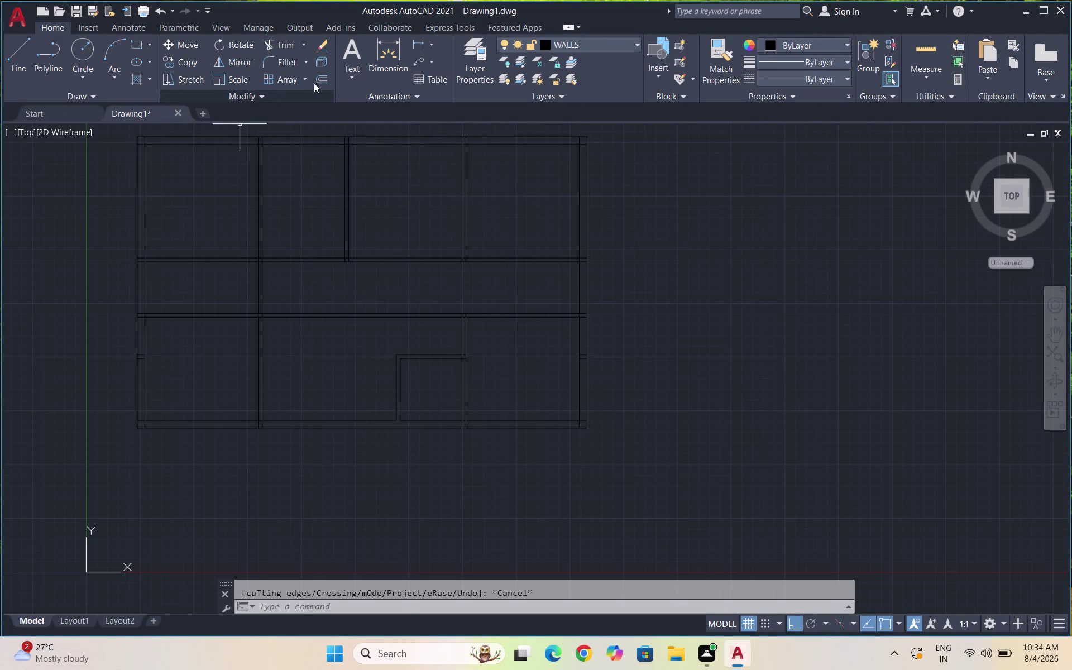
Open the Layer Properties Manager to view the drawing's ten layers, with WALLS current.
click(477, 76)
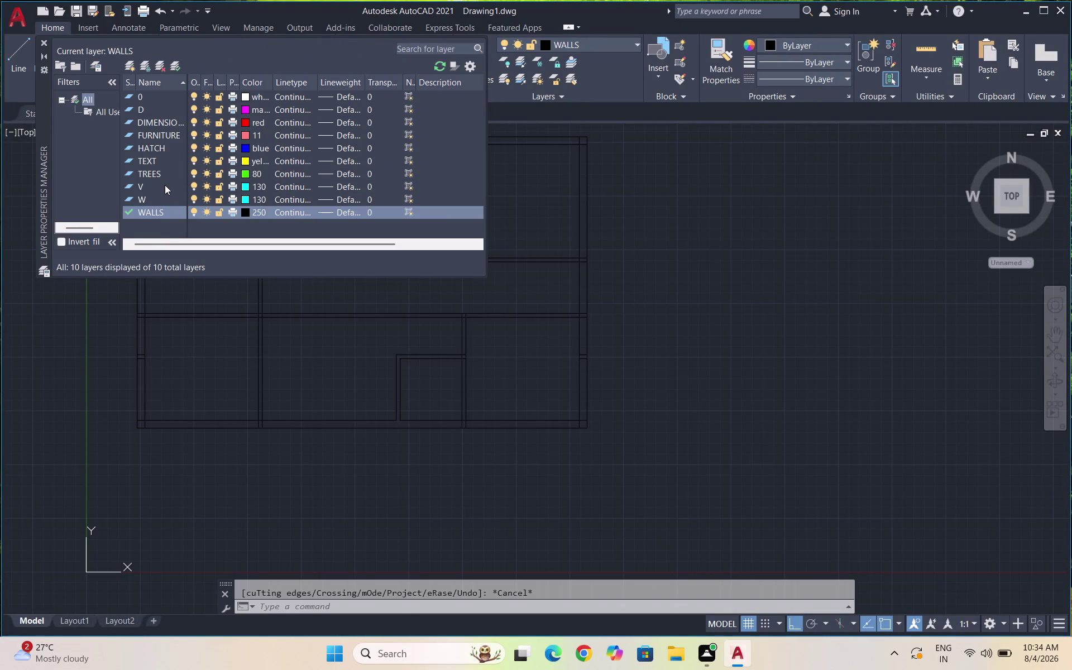
Select layer D and delete it from the drawing.
click(159, 105)
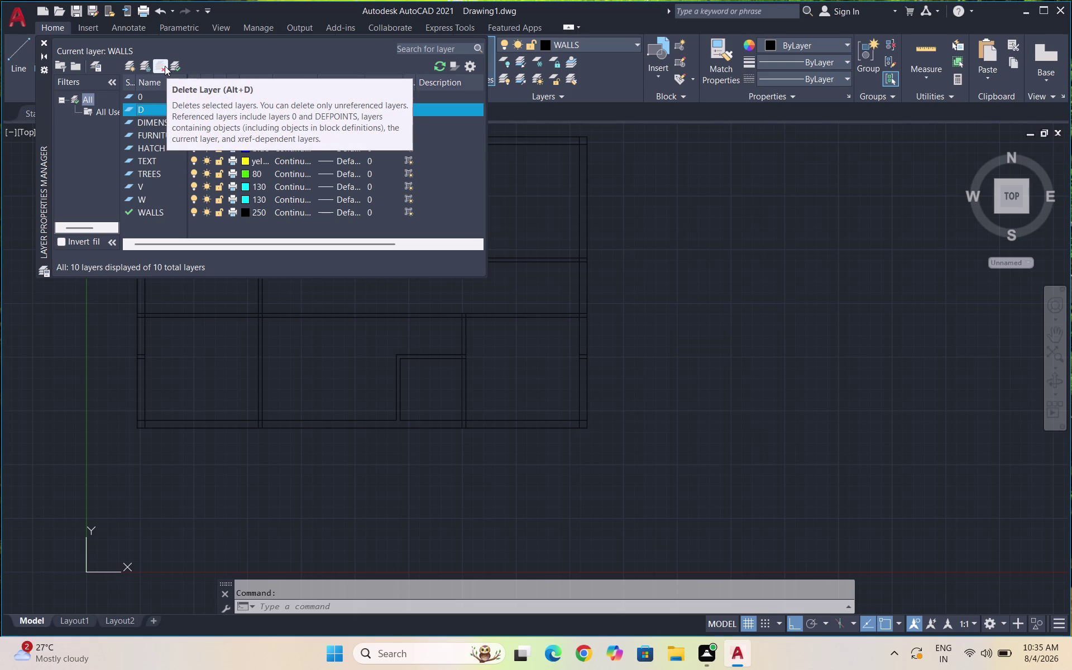
click(44, 45)
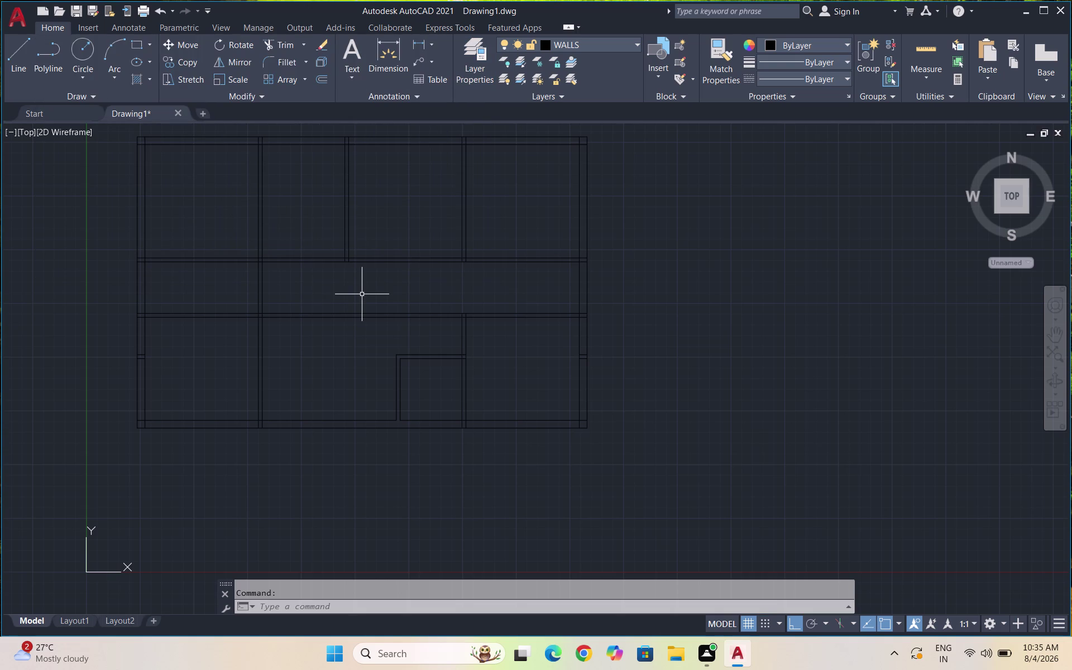
Start OFFSET at the 0'-5" default, then quick-measure the wall spans (11', 5', 28'-3", 43'-8").
key(Escape)
key(o)
key(Return)
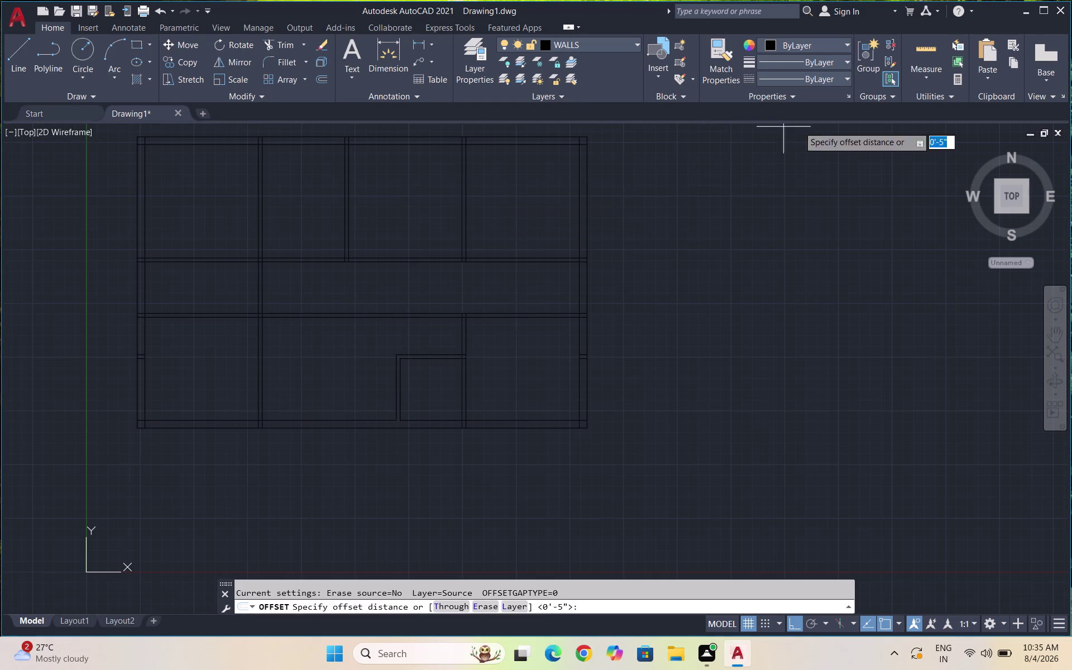
click(928, 59)
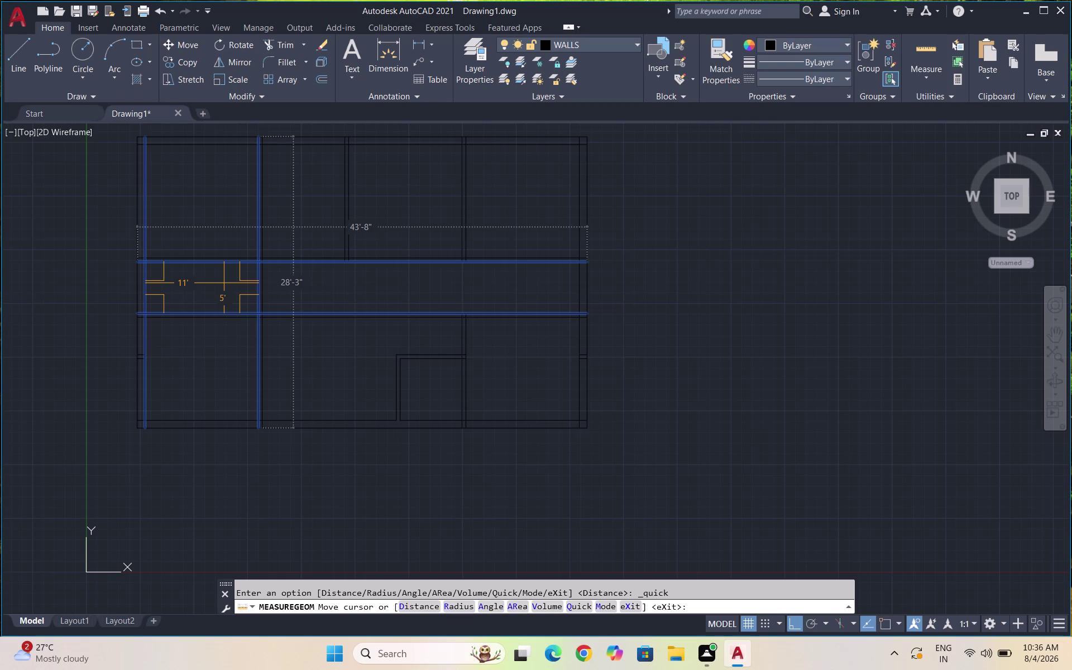
Cancel the quick measurement and restart OFFSET with the 5-inch default distance.
key(Escape)
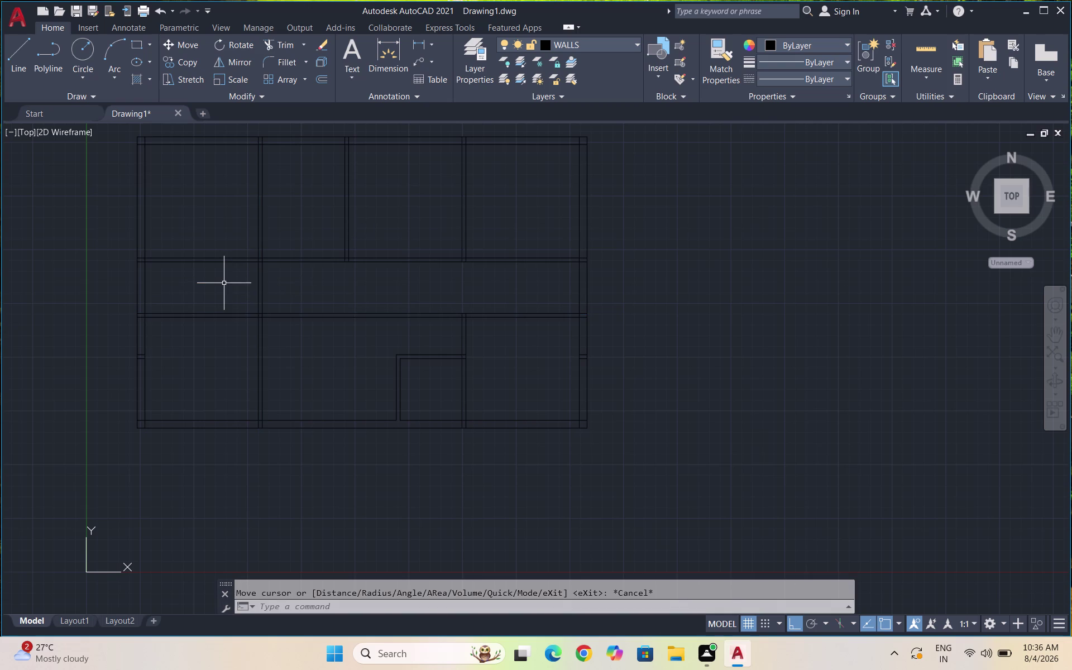
key(Escape)
key(o)
key(Return)
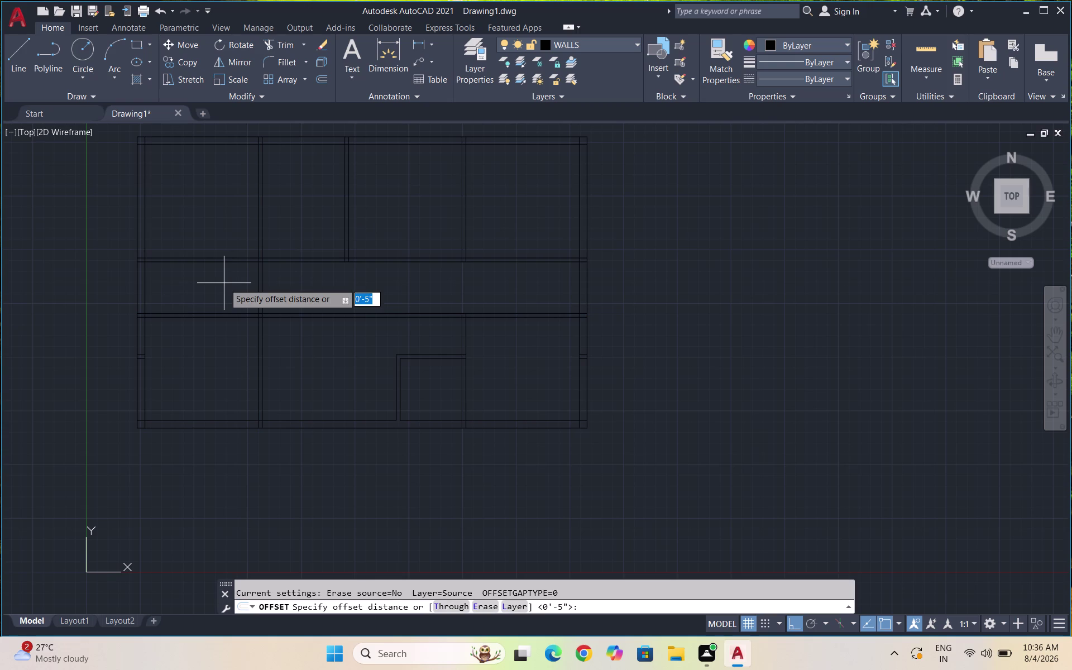